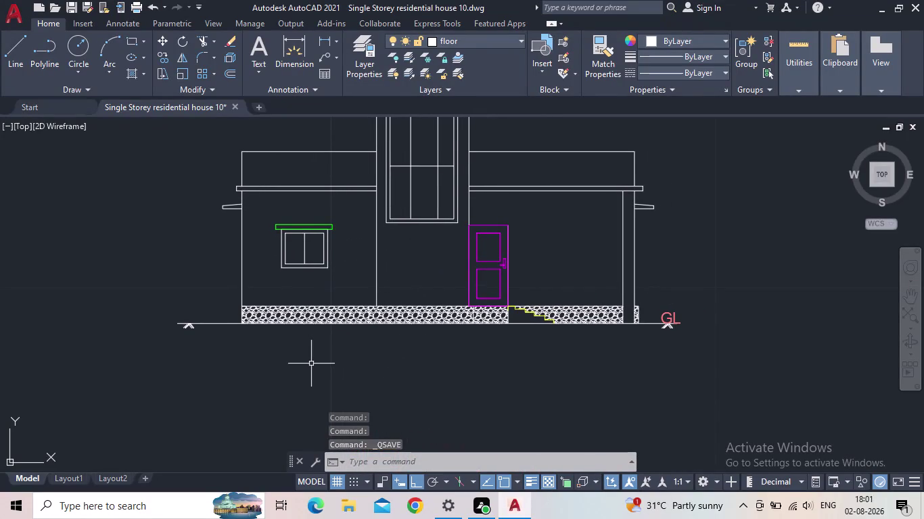
Pan the house elevation toward the left, leaving room on its right.
scroll(down, 3)
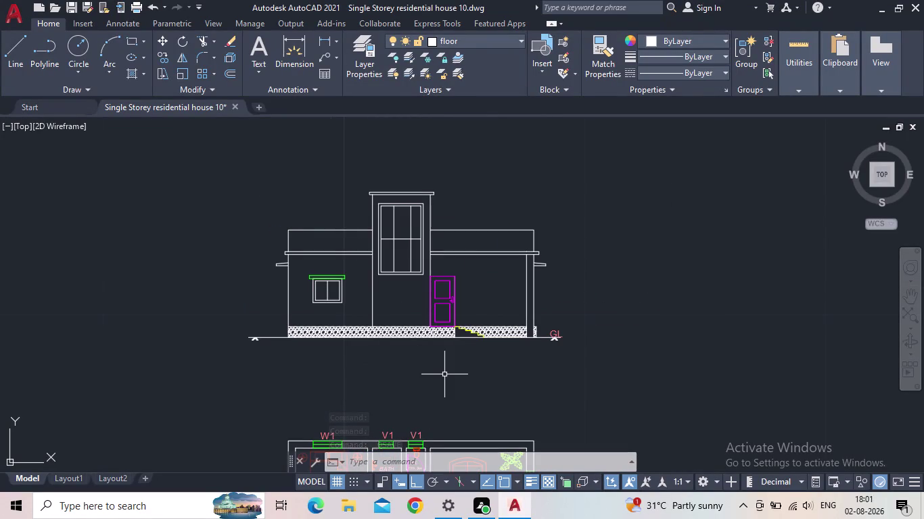
middle_drag(444, 375, 347, 355)
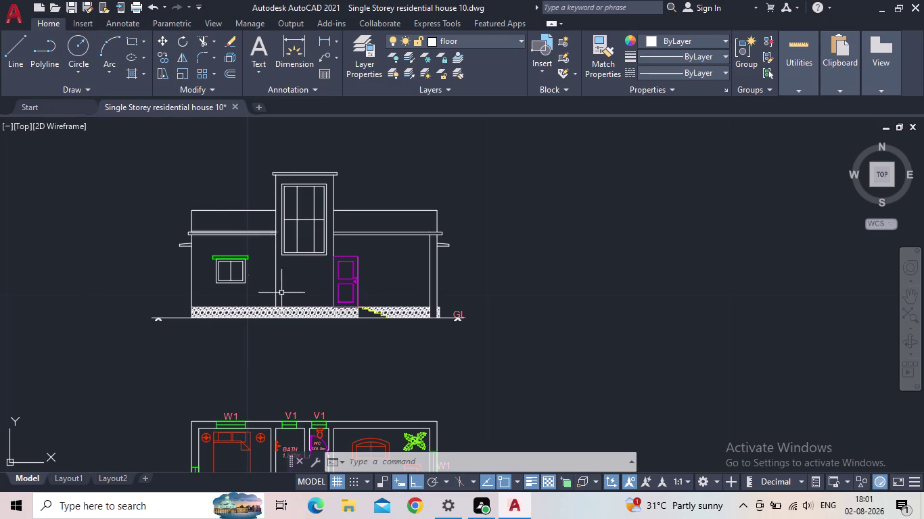
scroll(down, 3)
middle_drag(310, 299, 327, 271)
scroll(up, 3)
middle_drag(390, 277, 240, 327)
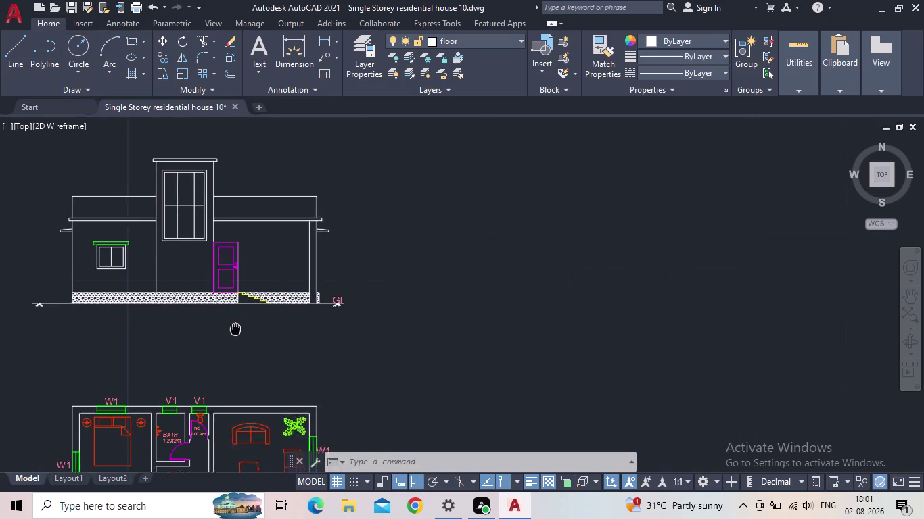
middle_drag(239, 327, 200, 326)
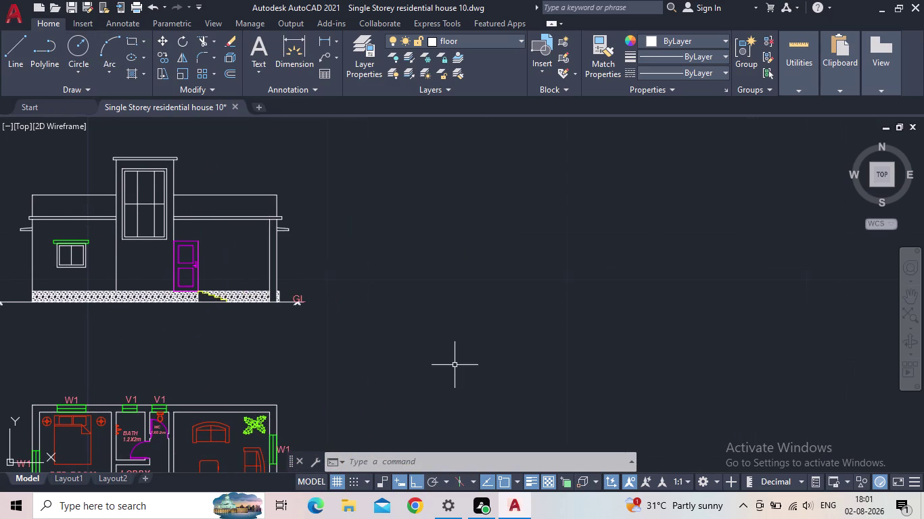
Place a horizontal XLINE construction line through the elevation's ground level.
key(Escape)
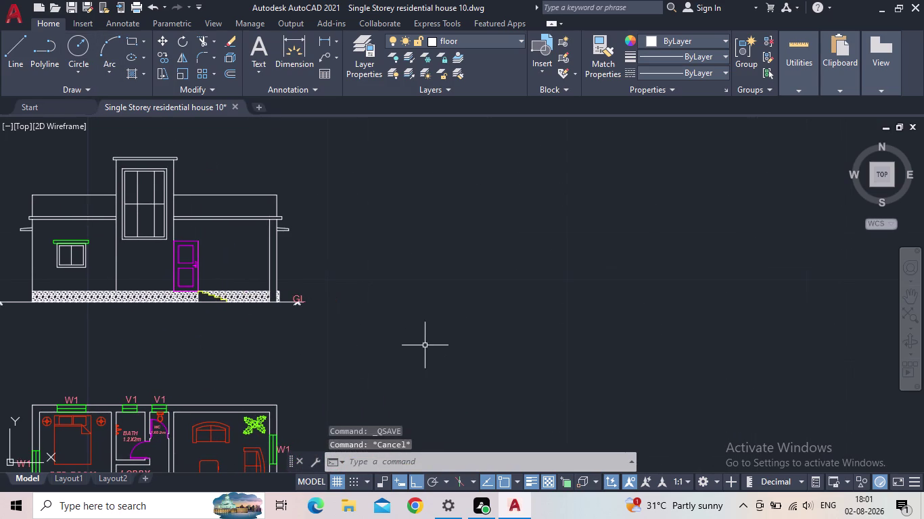
key(x)
key(l)
key(Return)
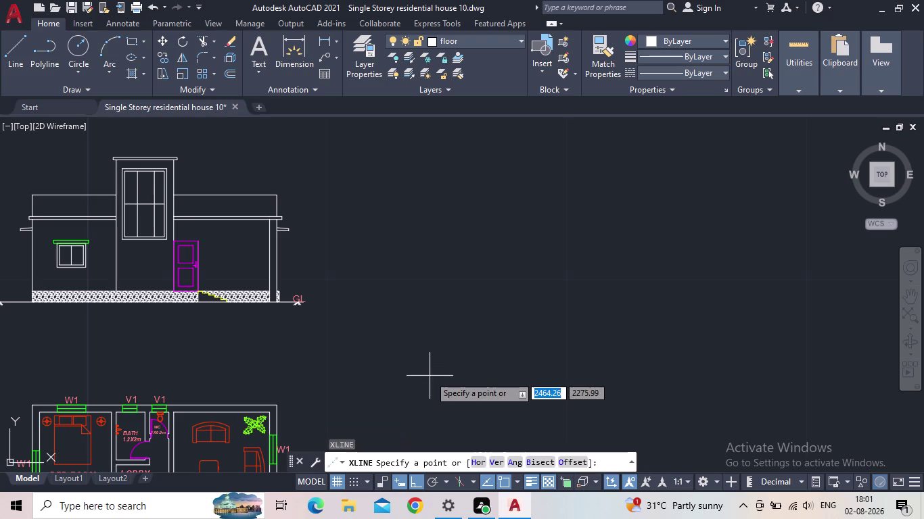
click(476, 462)
scroll(up, 3)
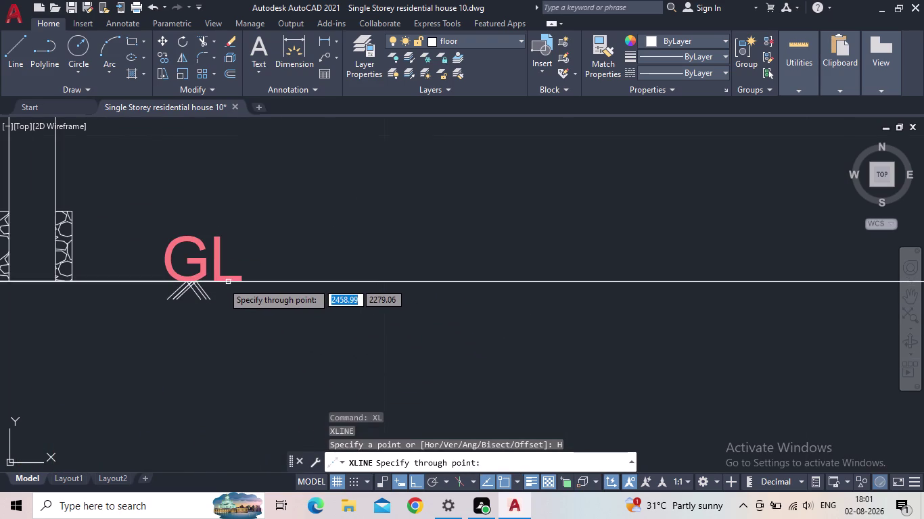
drag(227, 281, 248, 281)
scroll(down, 3)
middle_drag(545, 336, 411, 354)
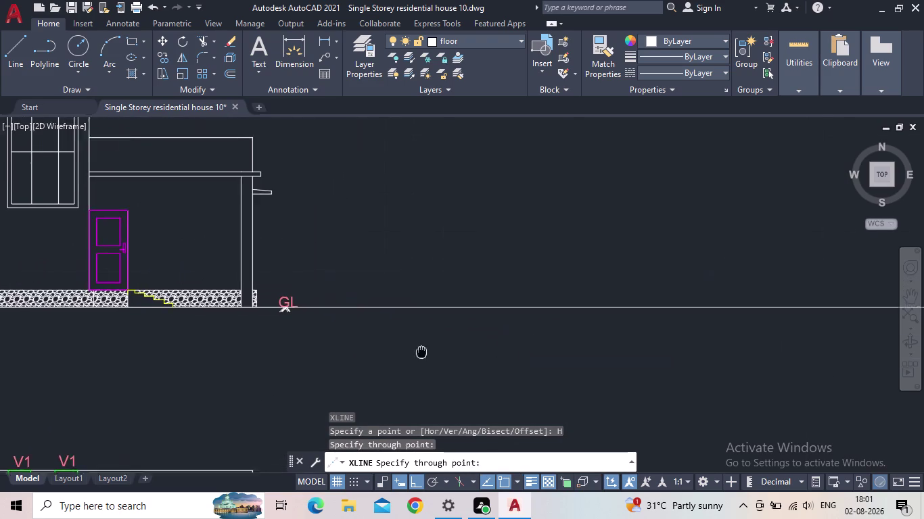
middle_drag(411, 354, 389, 362)
scroll(down, 3)
key(Escape)
Pan and zoom along the GL line to show both elevation and floor plan.
scroll(up, 3)
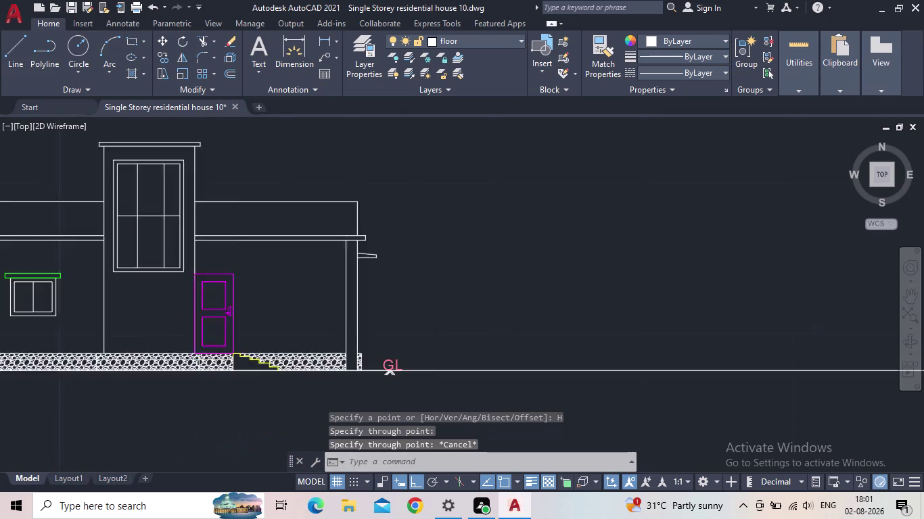
middle_drag(514, 373, 488, 263)
scroll(up, 3)
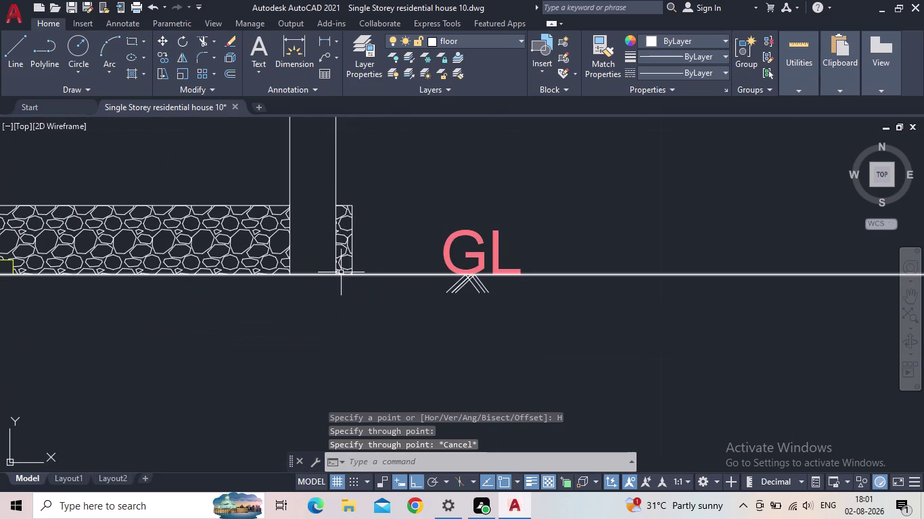
scroll(down, 3)
middle_drag(556, 328, 263, 328)
scroll(down, 3)
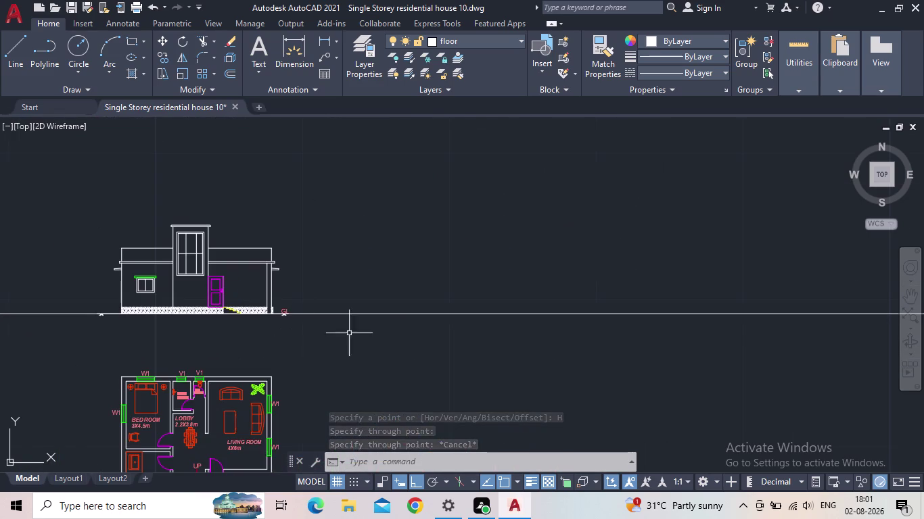
middle_drag(501, 354, 373, 348)
scroll(down, 3)
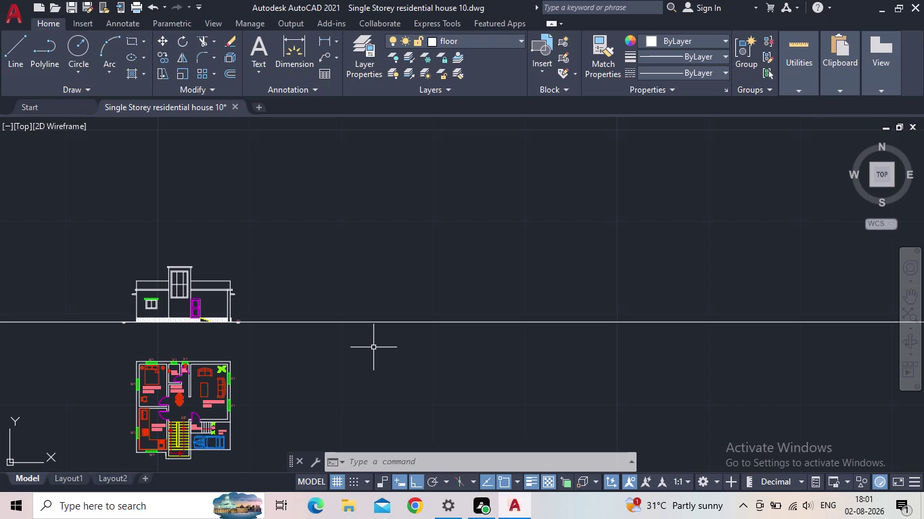
middle_click(312, 342)
Draw a 0.90 vertical line straight down from the ground line.
key(Escape)
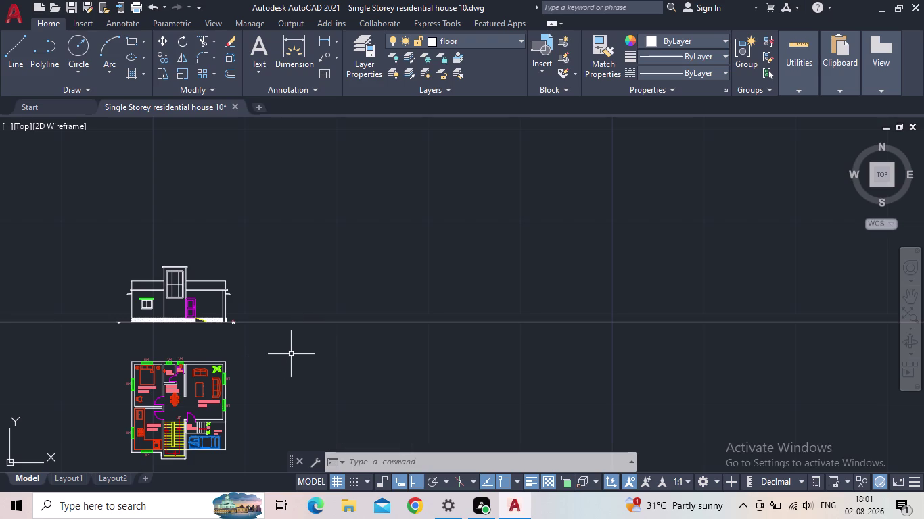
click(18, 49)
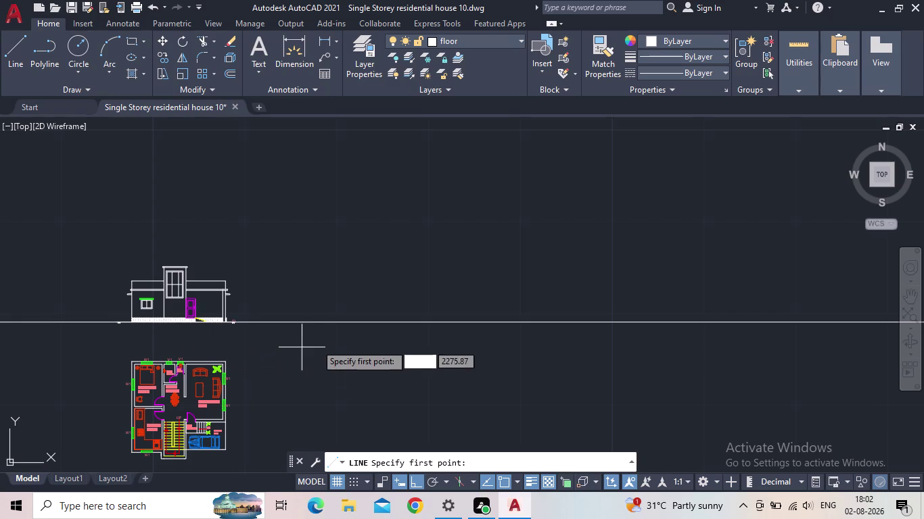
scroll(up, 3)
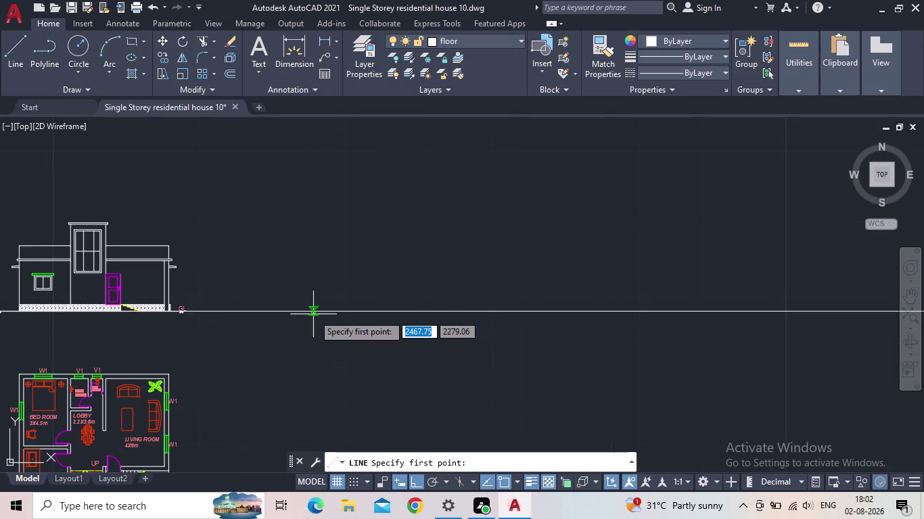
scroll(up, 3)
scroll(down, 3)
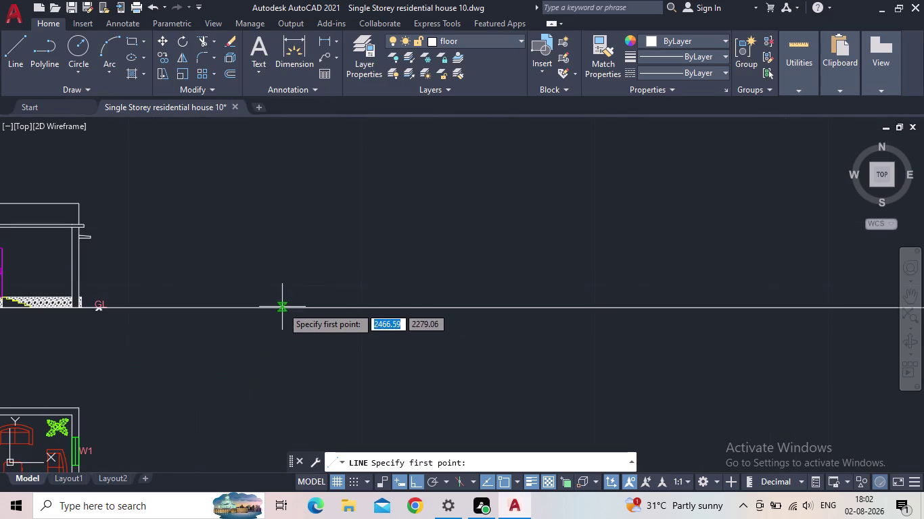
click(300, 309)
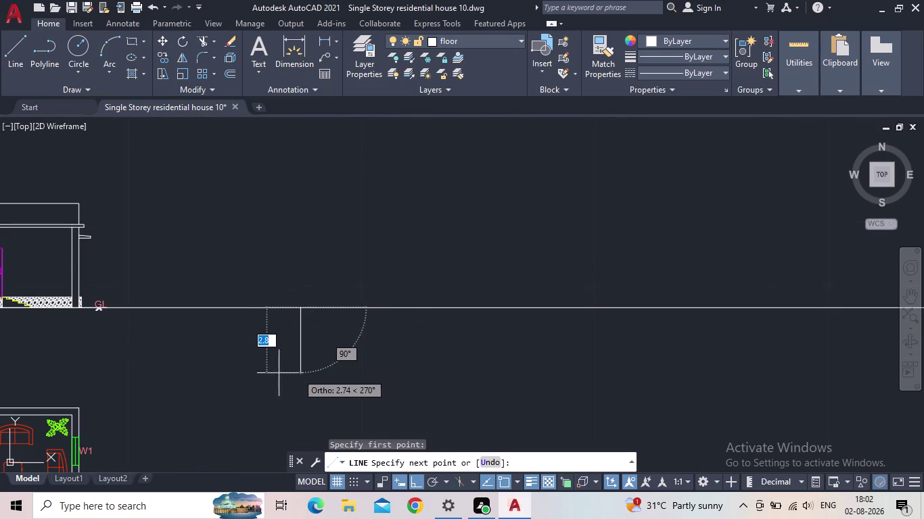
scroll(up, 3)
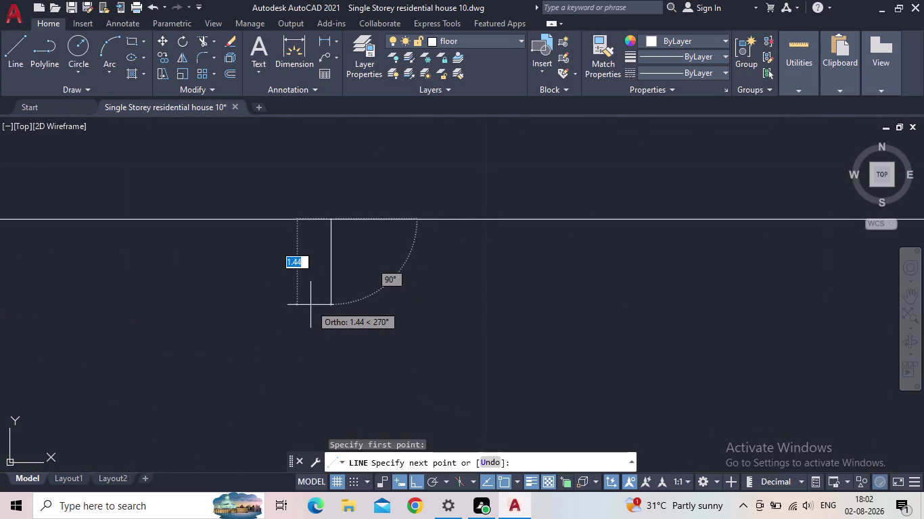
text(0.)
text(9)
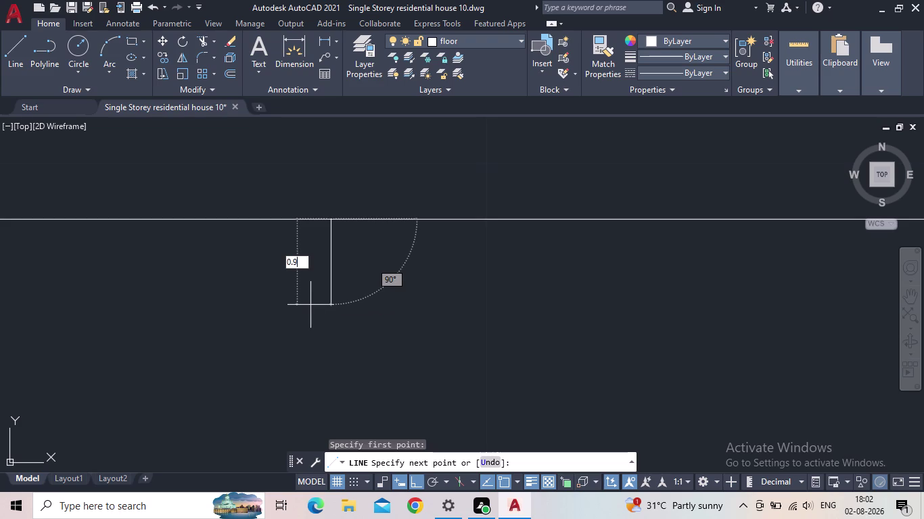
text(0)
key(Return)
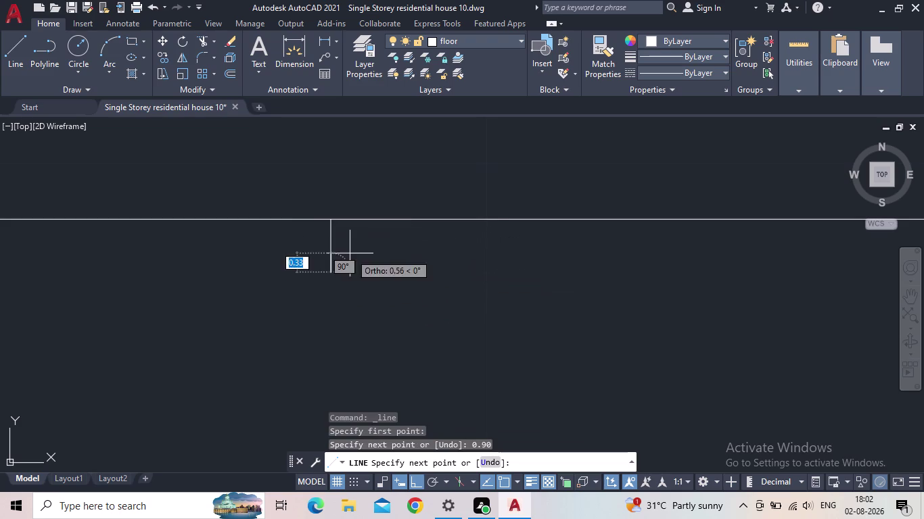
Add a short leftward step at the line's base, then select it.
scroll(up, 3)
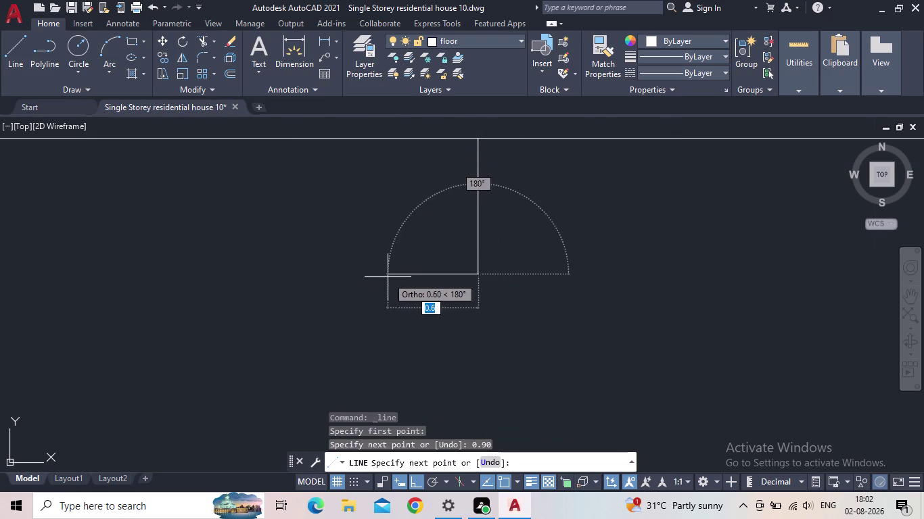
middle_drag(388, 283, 257, 376)
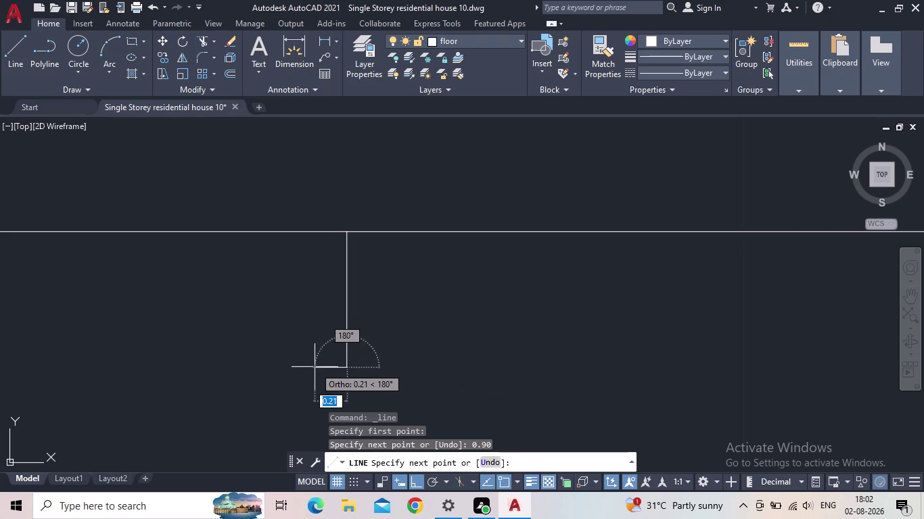
scroll(up, 3)
scroll(up, 3)
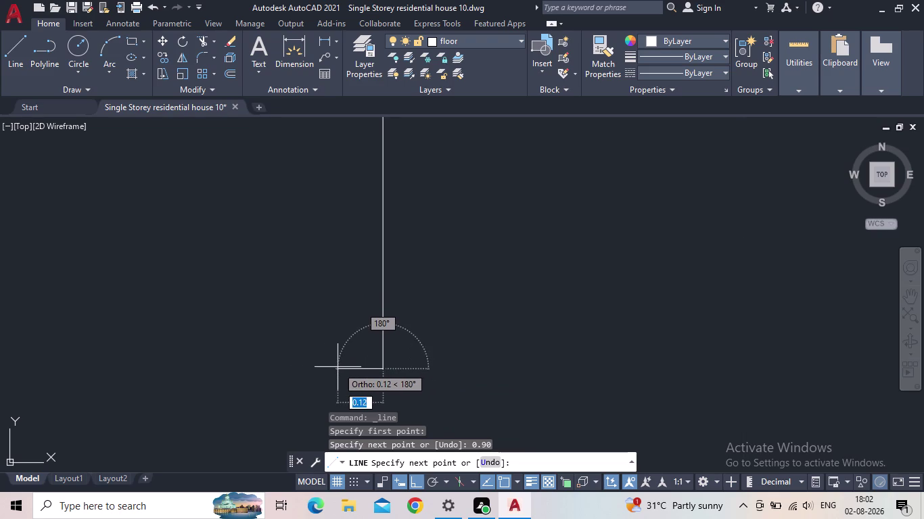
click(348, 369)
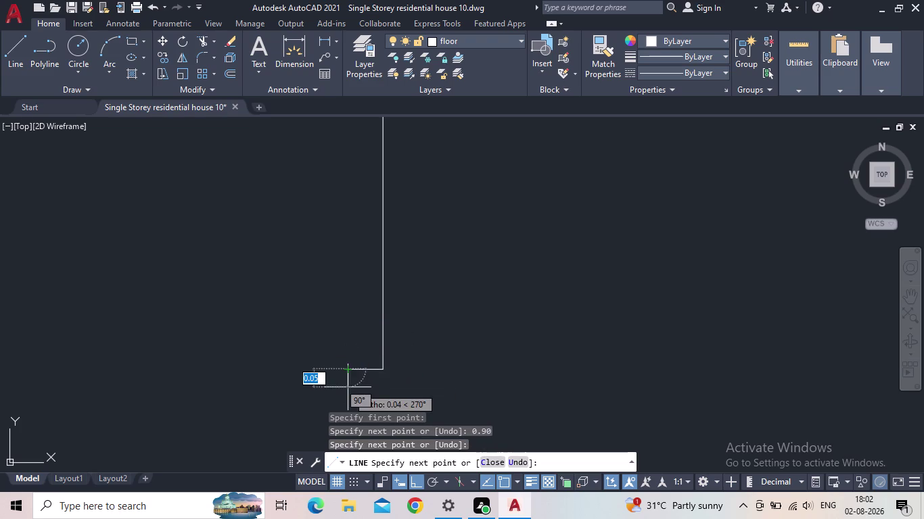
middle_drag(349, 385, 344, 309)
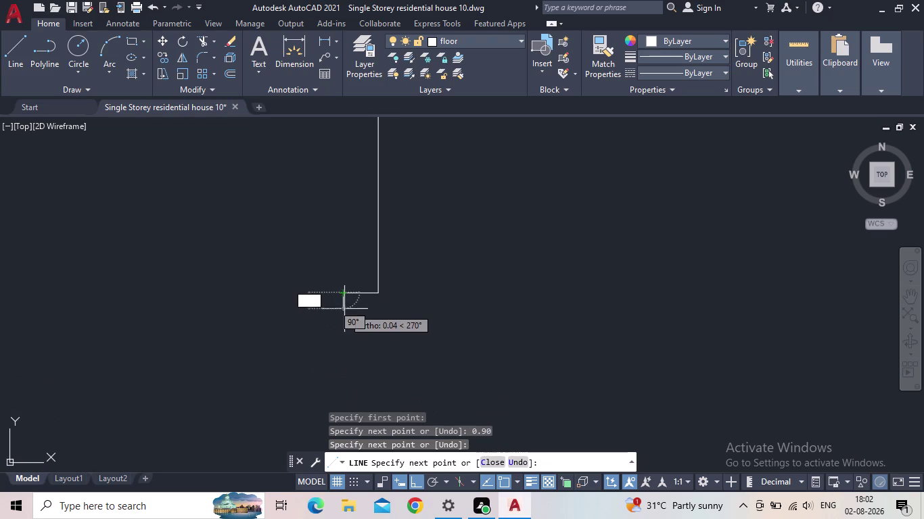
scroll(down, 3)
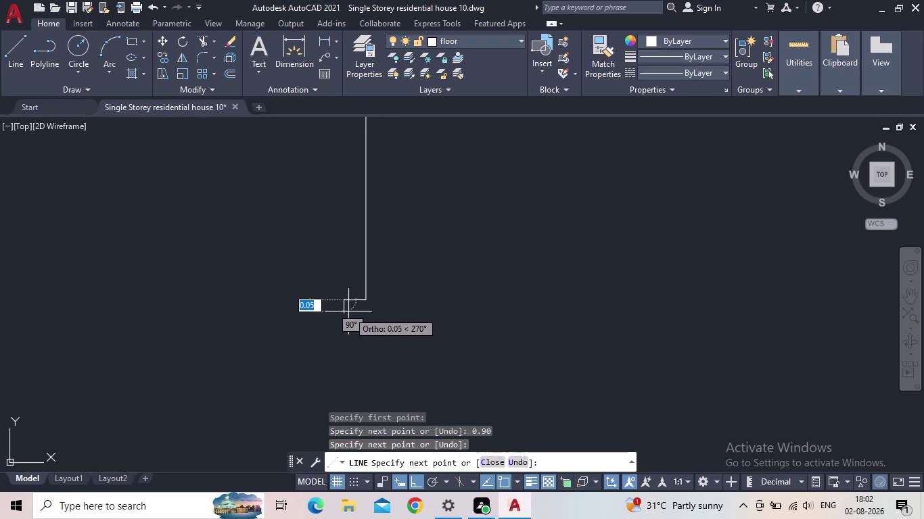
key(Escape)
click(352, 301)
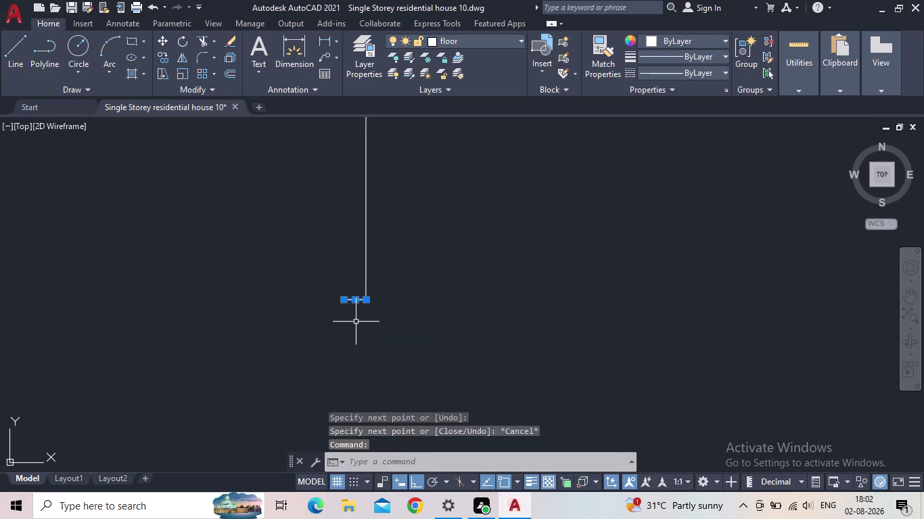
Grip-stretch the footing step's left end further to the left.
scroll(up, 3)
click(324, 268)
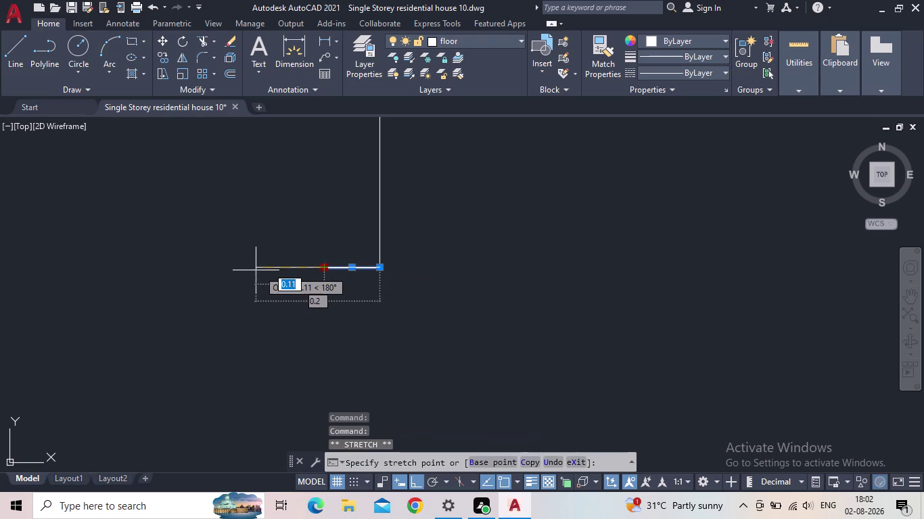
click(256, 270)
scroll(down, 3)
scroll(down, 3)
middle_click(334, 310)
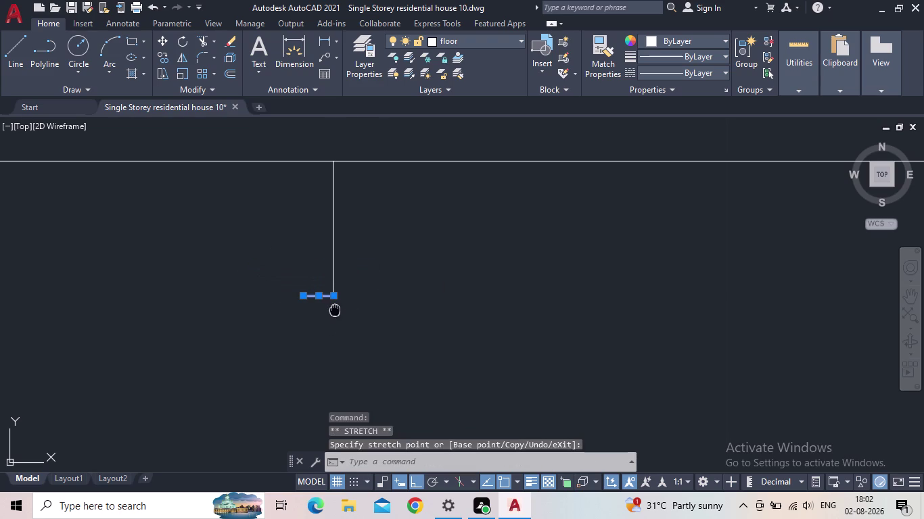
scroll(up, 3)
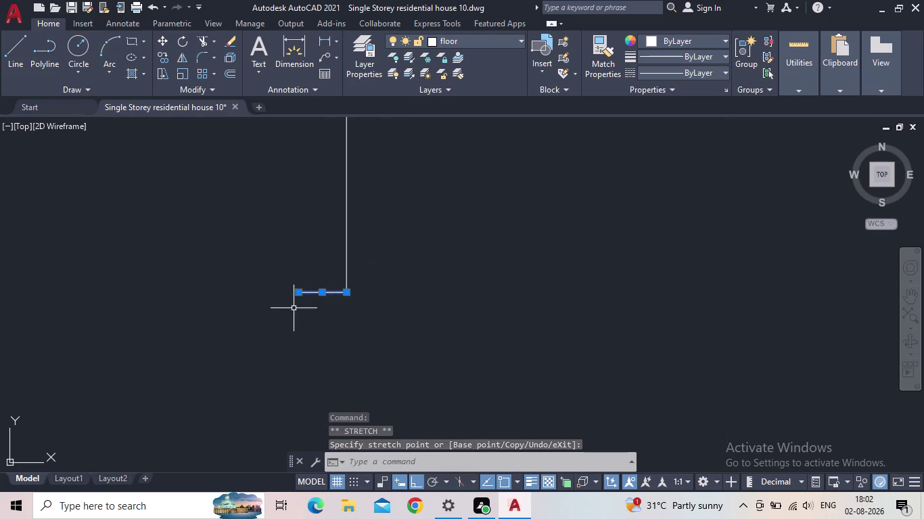
scroll(up, 3)
click(300, 291)
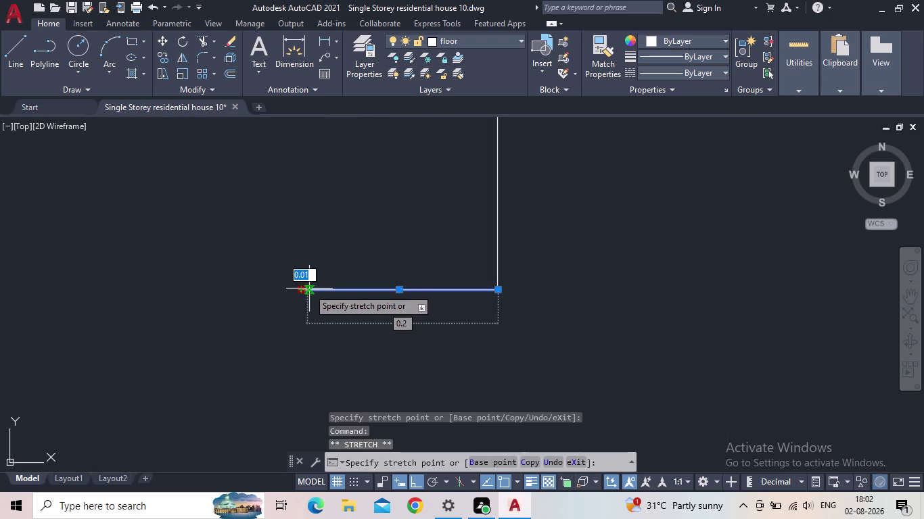
click(326, 290)
key(Escape)
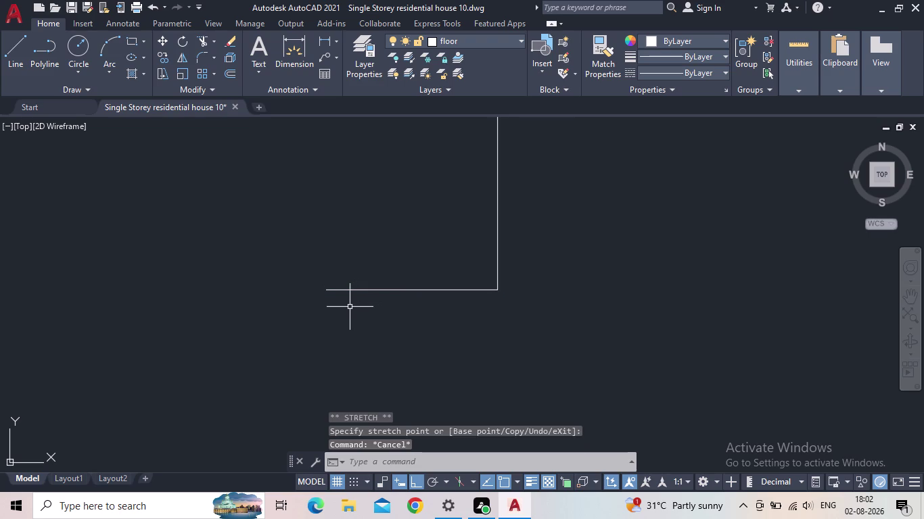
Draw a 0.150 drop from the step's left end and a base line to the right.
key(l)
key(Return)
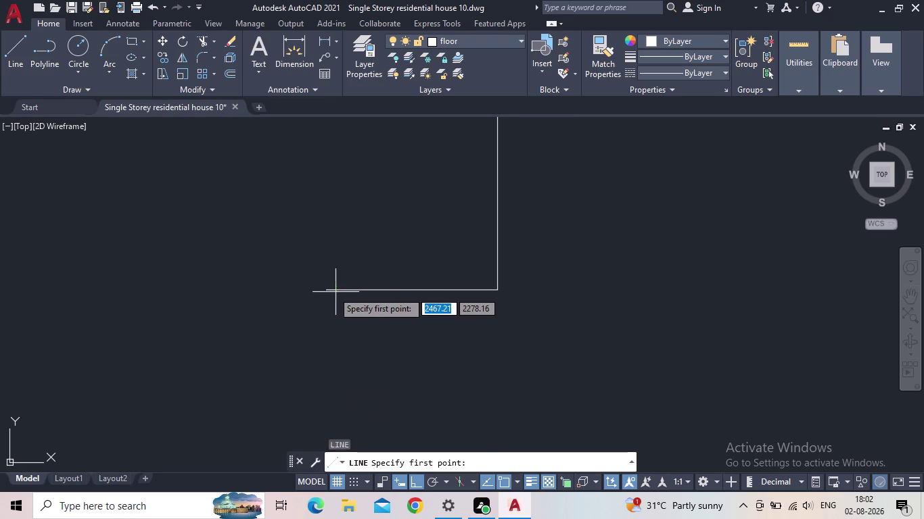
click(328, 292)
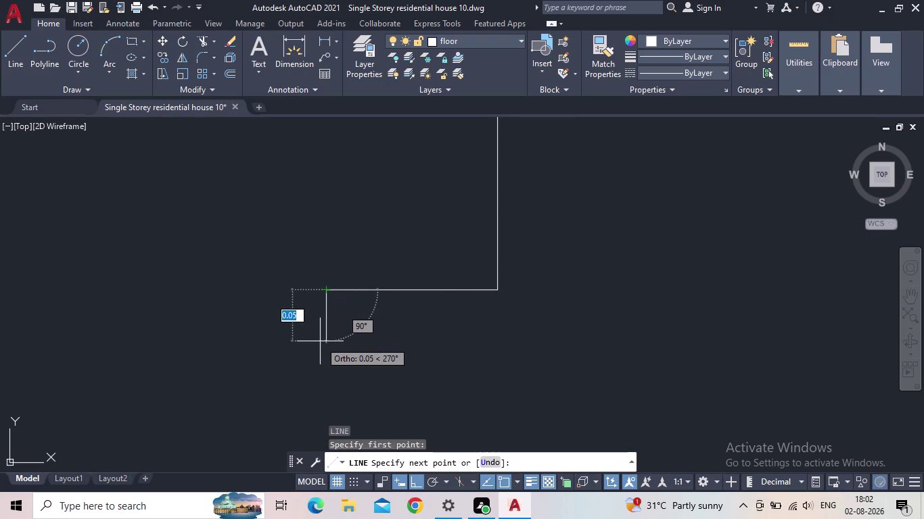
text(0.)
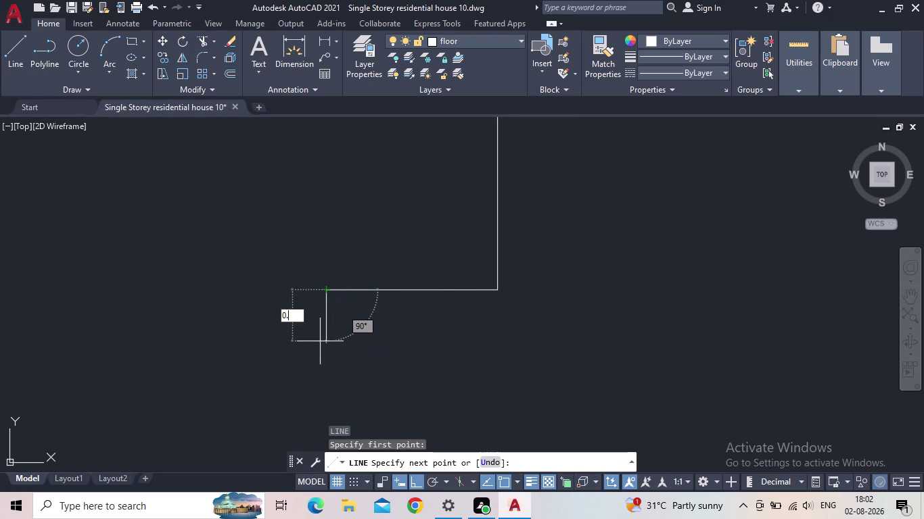
text(15)
key(0)
key(Return)
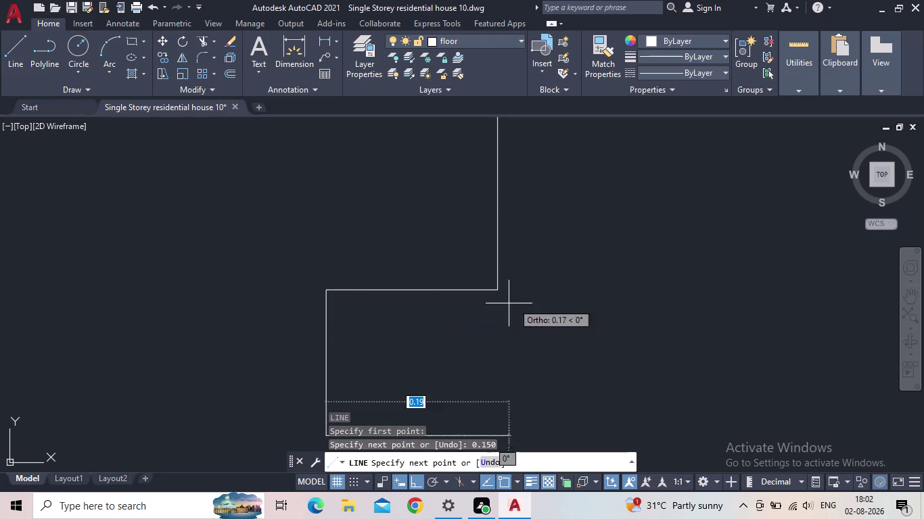
scroll(down, 3)
middle_drag(593, 376, 396, 379)
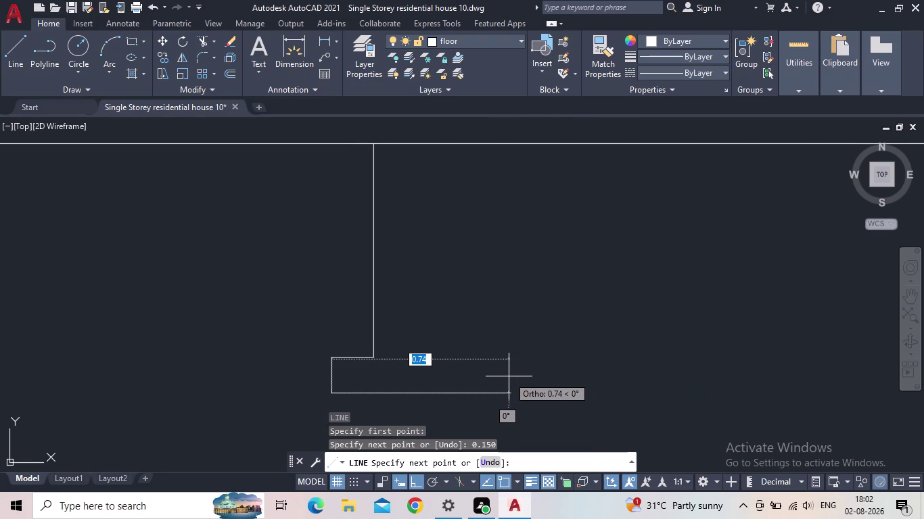
click(551, 380)
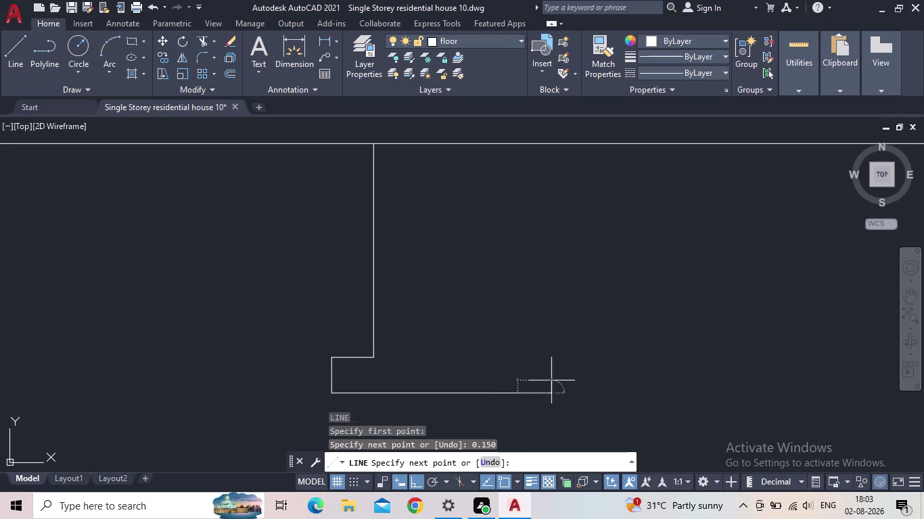
key(Escape)
middle_drag(447, 361, 421, 398)
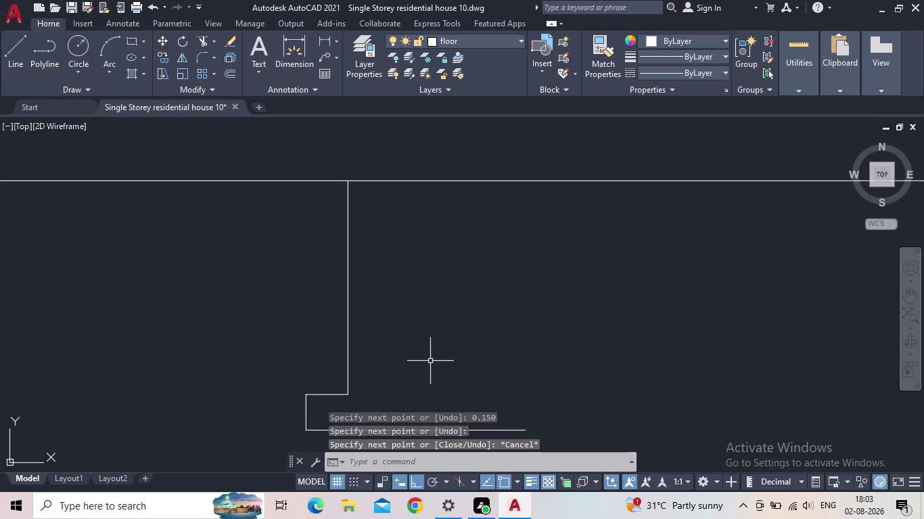